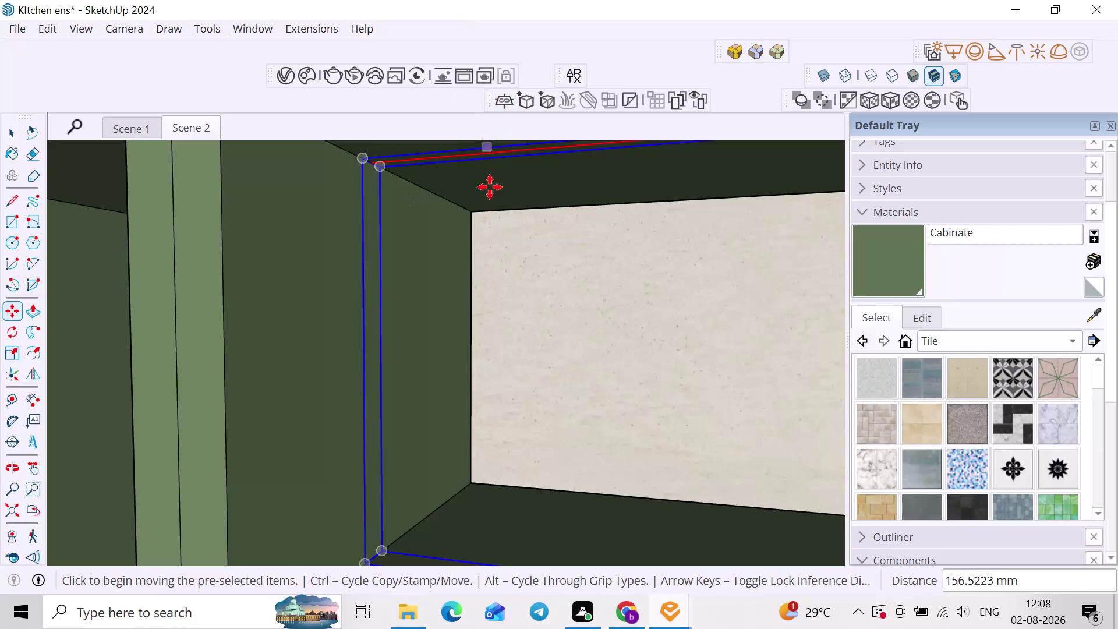
Move the rectangle light 5" along the compartment's top corner edge.
middle_drag(479, 250, 456, 236)
scroll(up, 3)
click(376, 163)
click(502, 220)
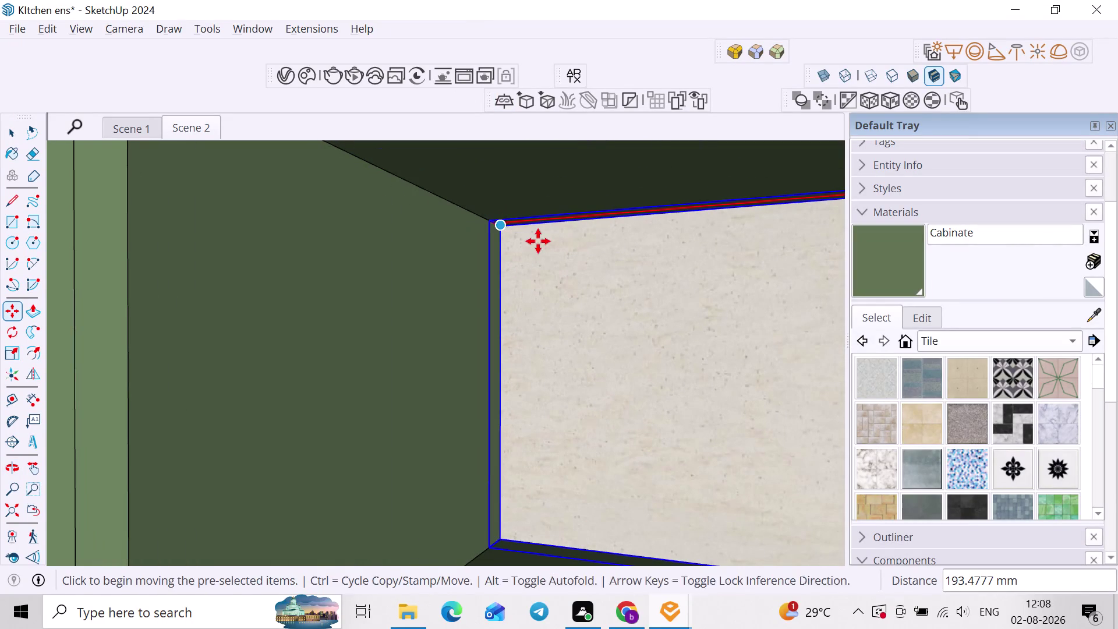
middle_drag(542, 243, 452, 175)
scroll(up, 3)
click(472, 219)
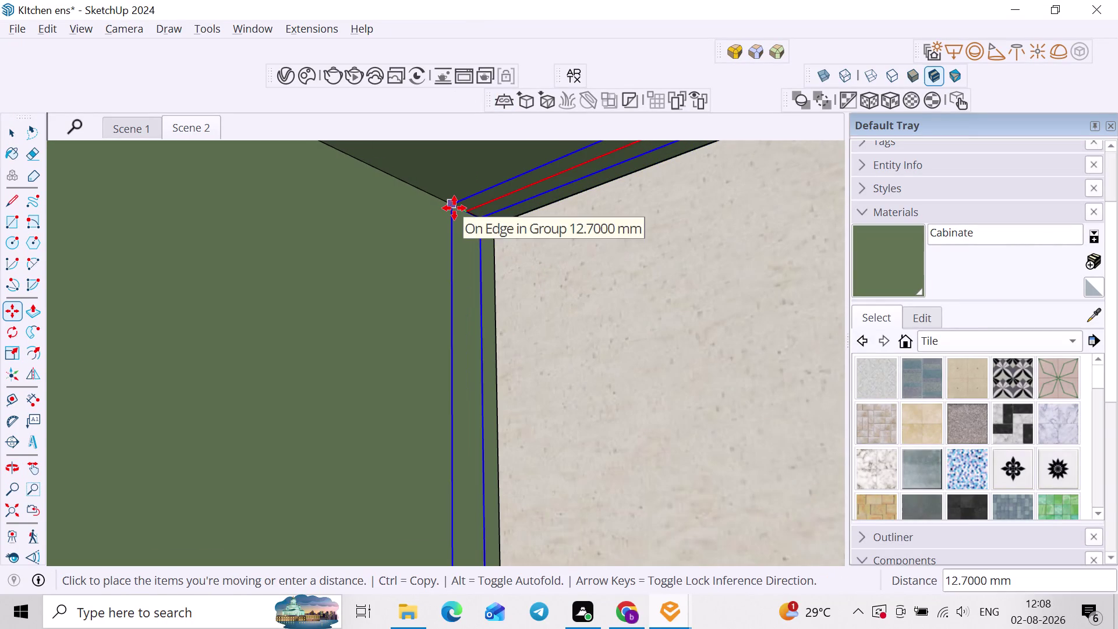
click(454, 207)
scroll(down, 3)
scroll(up, 3)
click(458, 206)
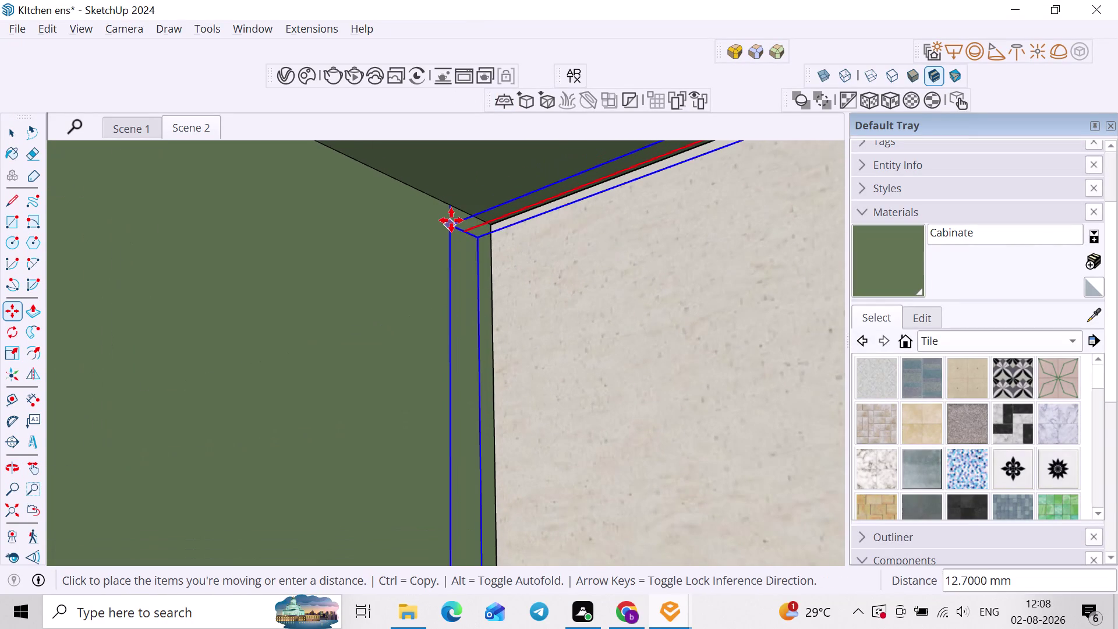
key(period)
text(5)
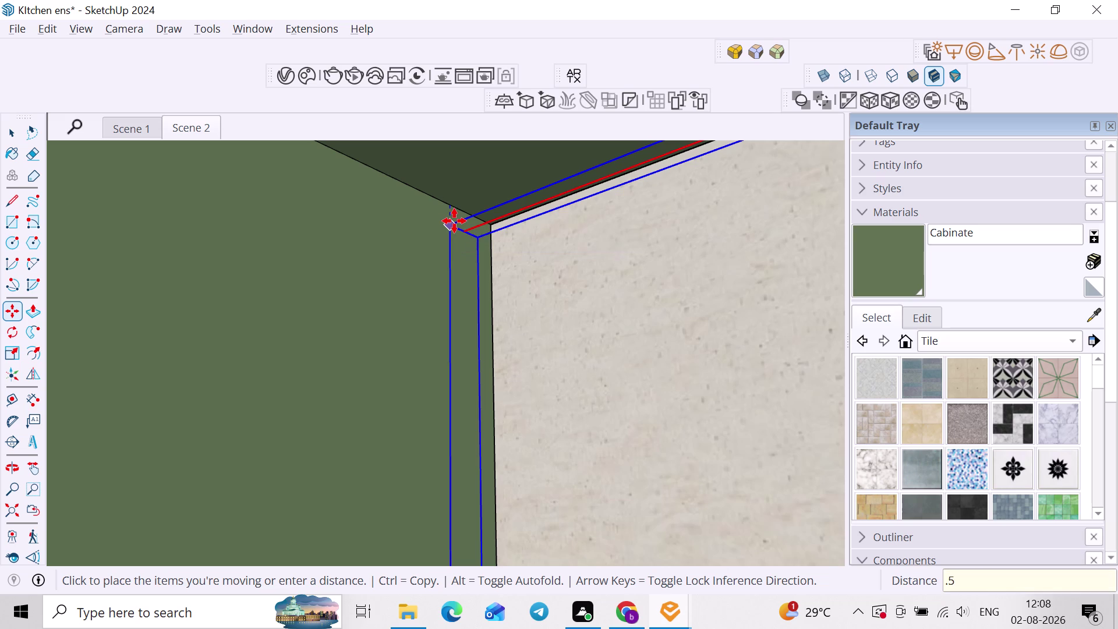
text(")
key(Return)
Reselect the light and pick a new base point to move it again.
scroll(down, 3)
key(space)
click(455, 270)
click(467, 232)
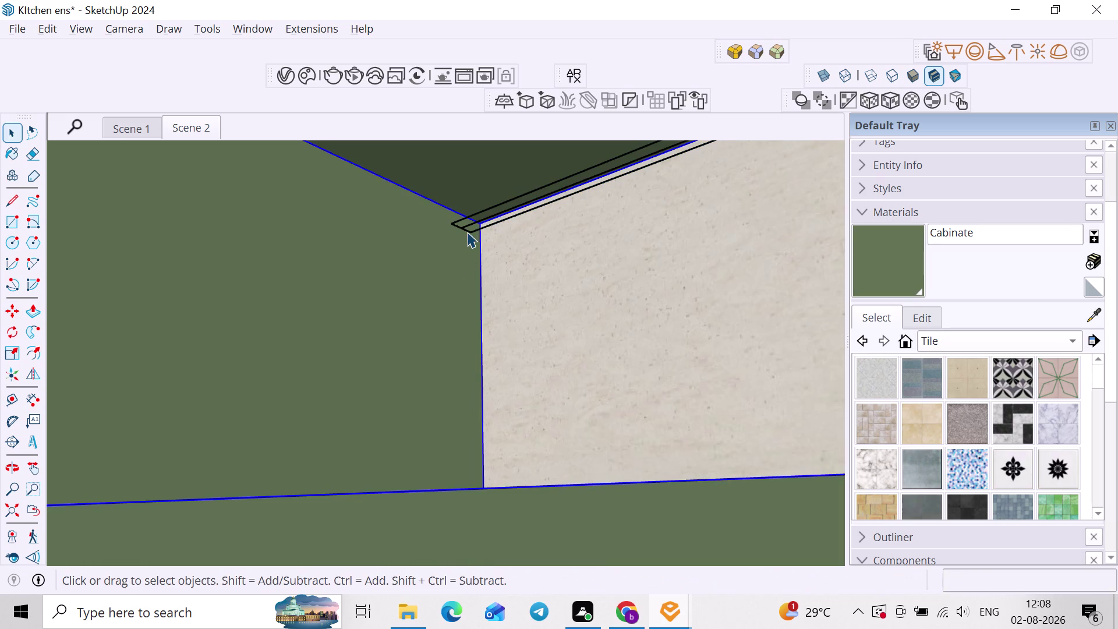
key(m)
click(455, 225)
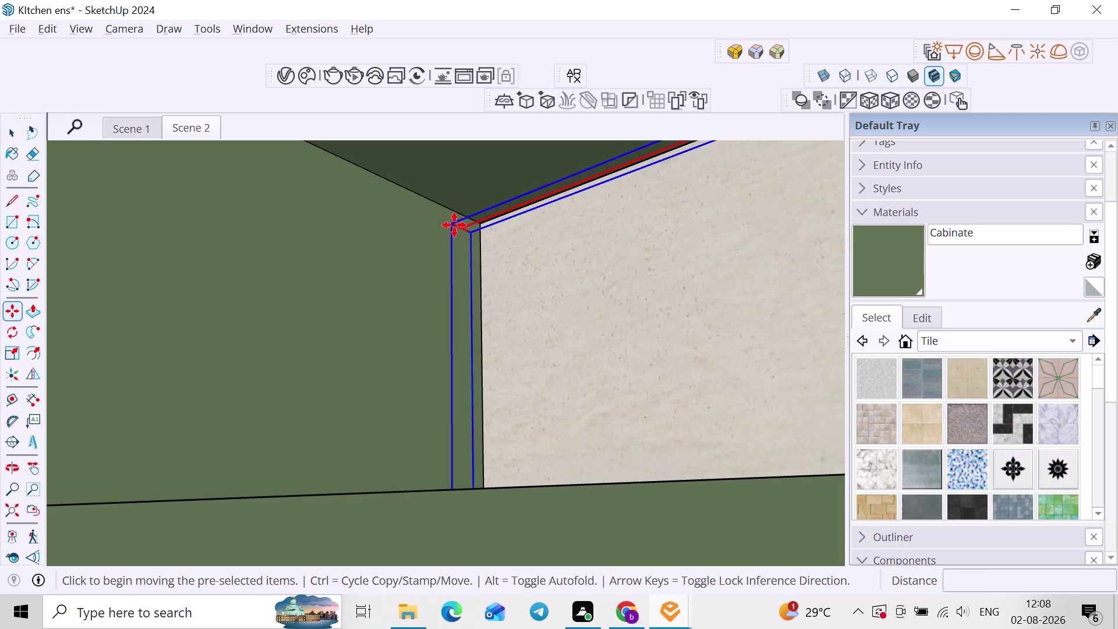
Orbit over to the right compartment and select its rectangle light.
scroll(down, 3)
middle_drag(415, 236, 569, 311)
scroll(down, 3)
middle_drag(411, 224, 457, 224)
scroll(up, 3)
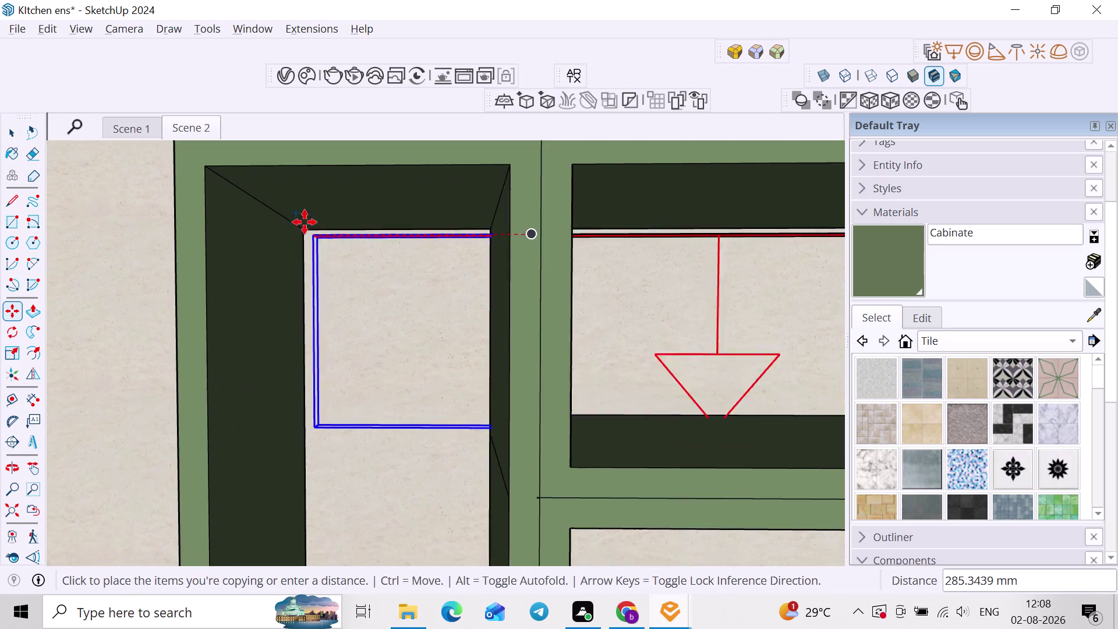
scroll(up, 3)
key(Escape)
key(grave)
key(Escape)
key(Escape)
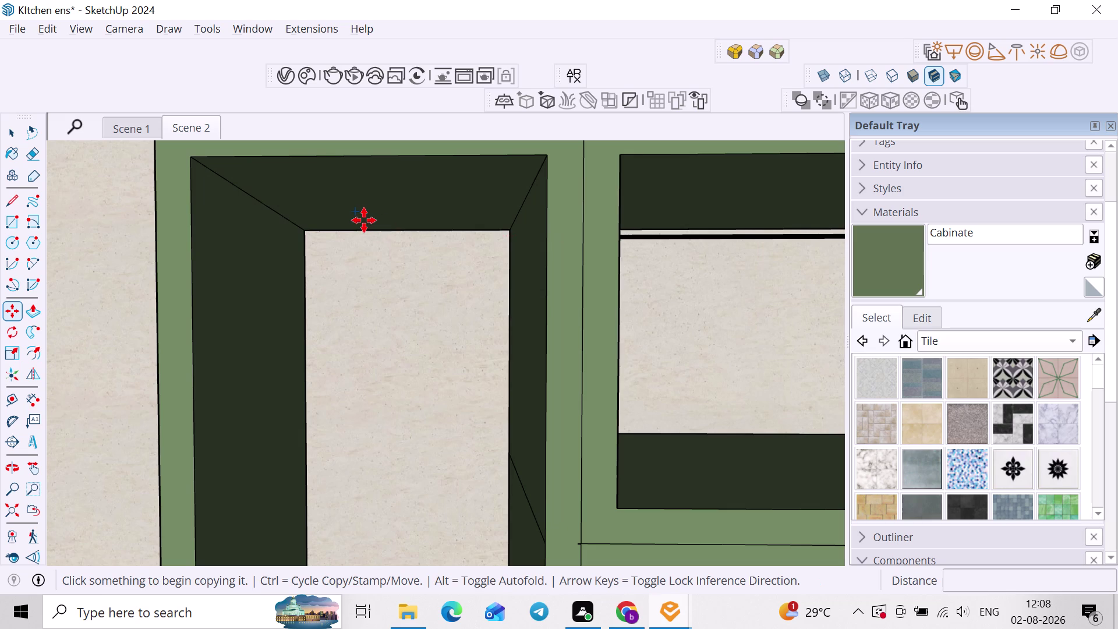
middle_drag(489, 274, 424, 284)
key(space)
click(578, 237)
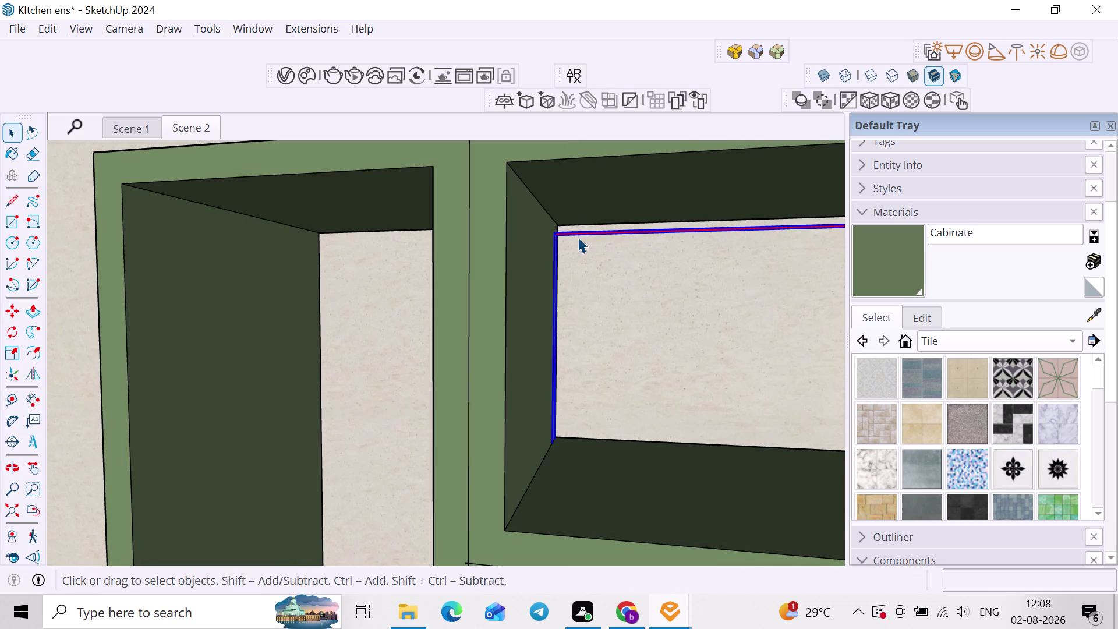
Copy the light from its corner into the left compartment's top corner.
key(m)
scroll(up, 3)
scroll(up, 3)
click(560, 222)
scroll(down, 3)
middle_drag(475, 227, 748, 322)
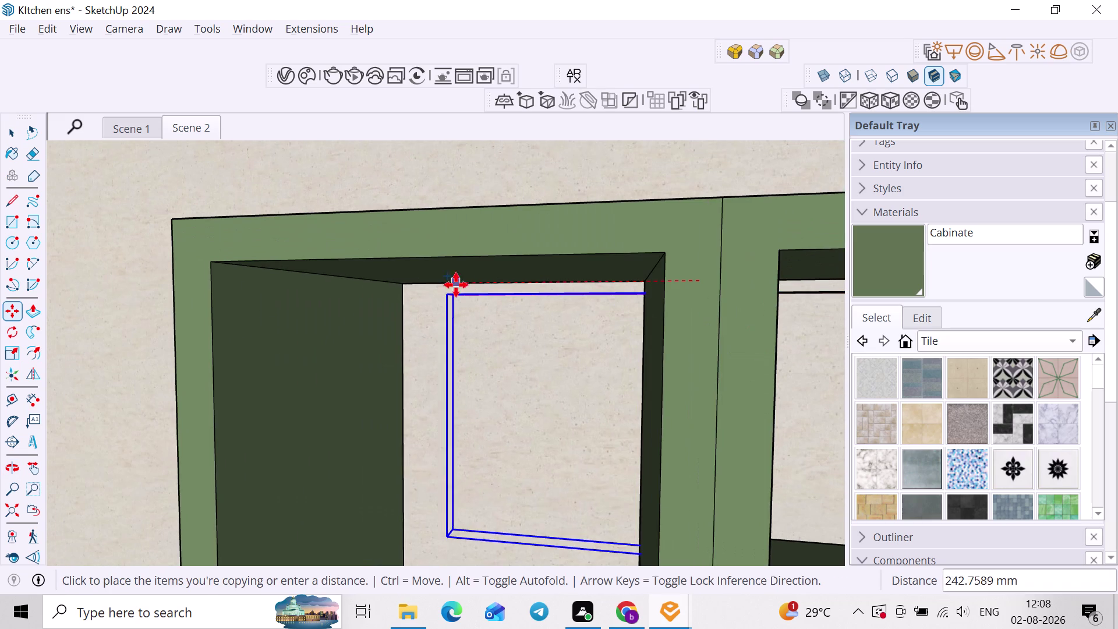
click(407, 282)
Orbit back out to view the shelf's upper compartments.
scroll(down, 3)
middle_drag(516, 334, 591, 335)
scroll(down, 3)
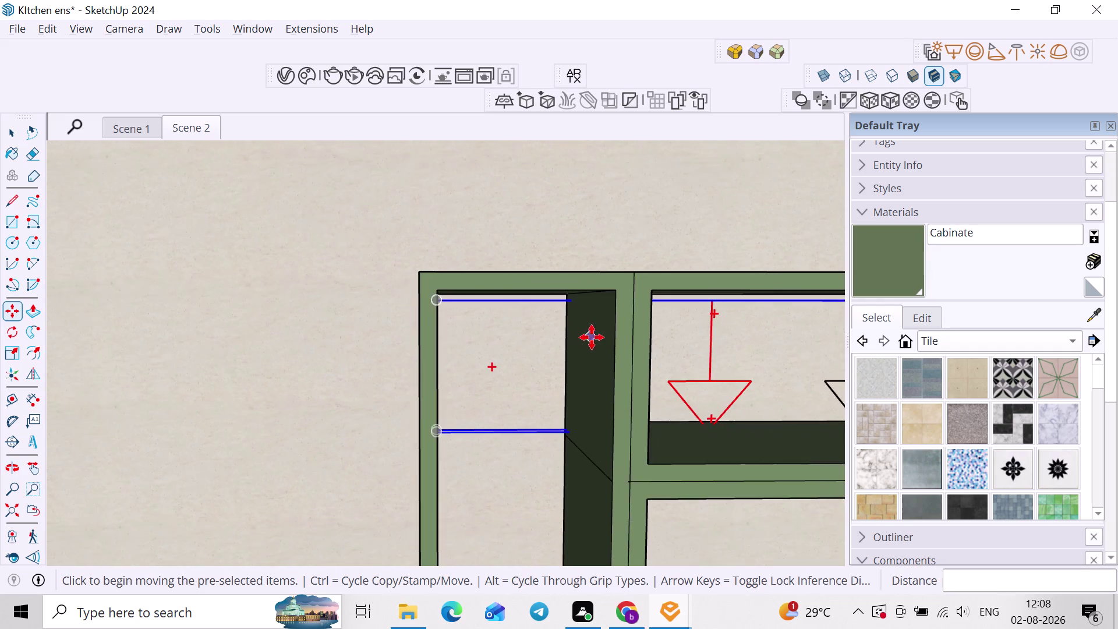
middle_drag(592, 337, 529, 340)
key(k)
scroll(down, 3)
middle_drag(650, 345, 493, 342)
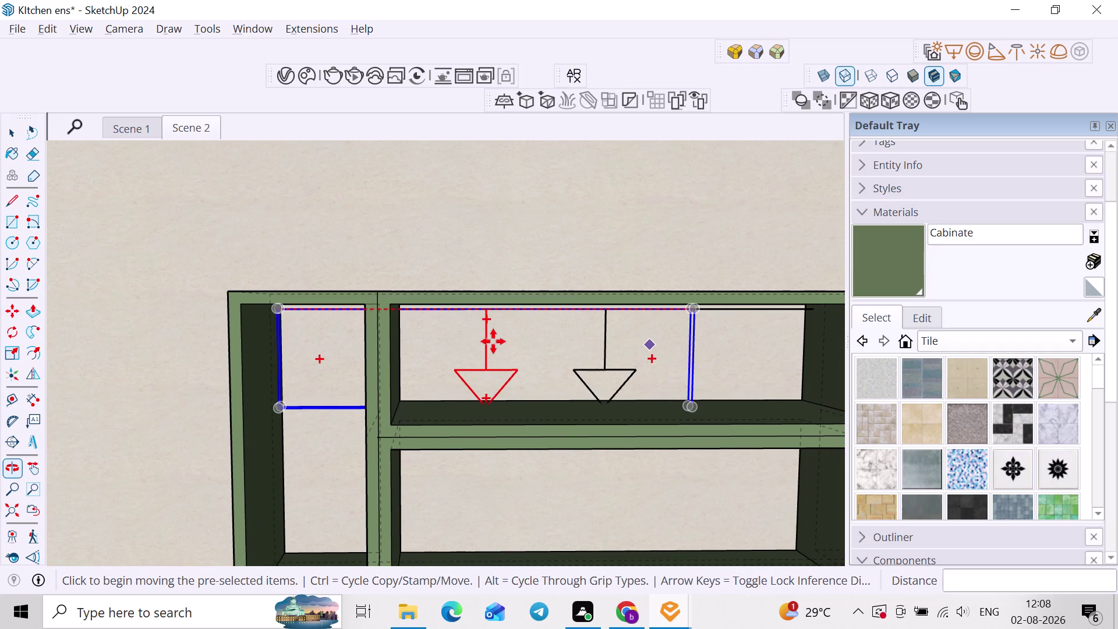
Scale the copied light by dragging a side grip to narrow it.
key(s)
scroll(up, 3)
scroll(up, 3)
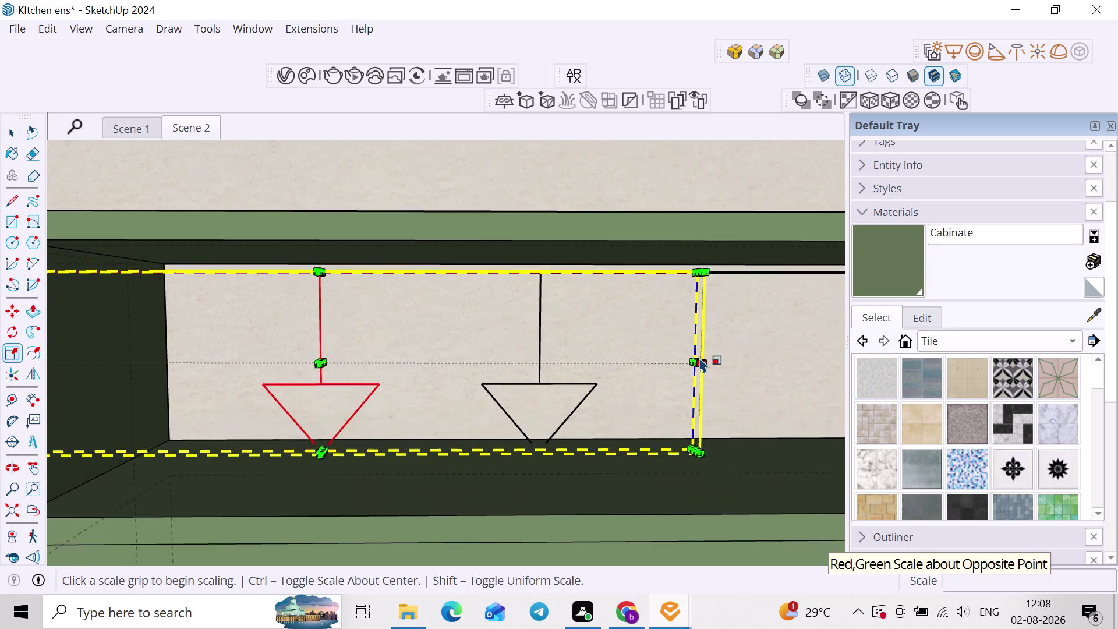
scroll(up, 3)
scroll(up, 3)
middle_drag(695, 365, 655, 386)
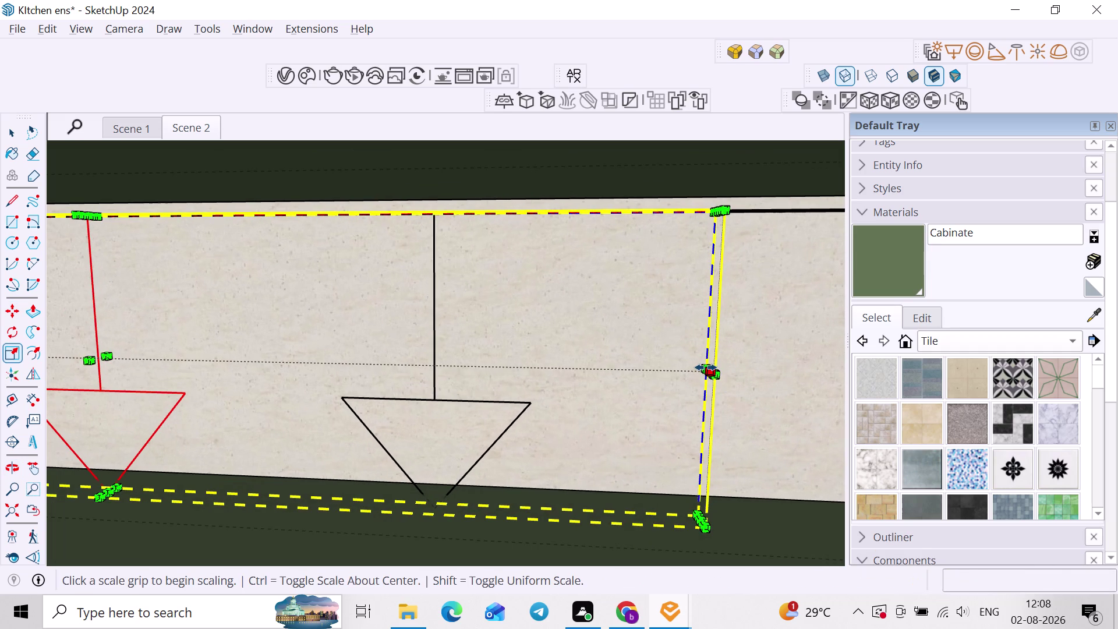
click(707, 367)
scroll(down, 3)
middle_drag(440, 356, 795, 377)
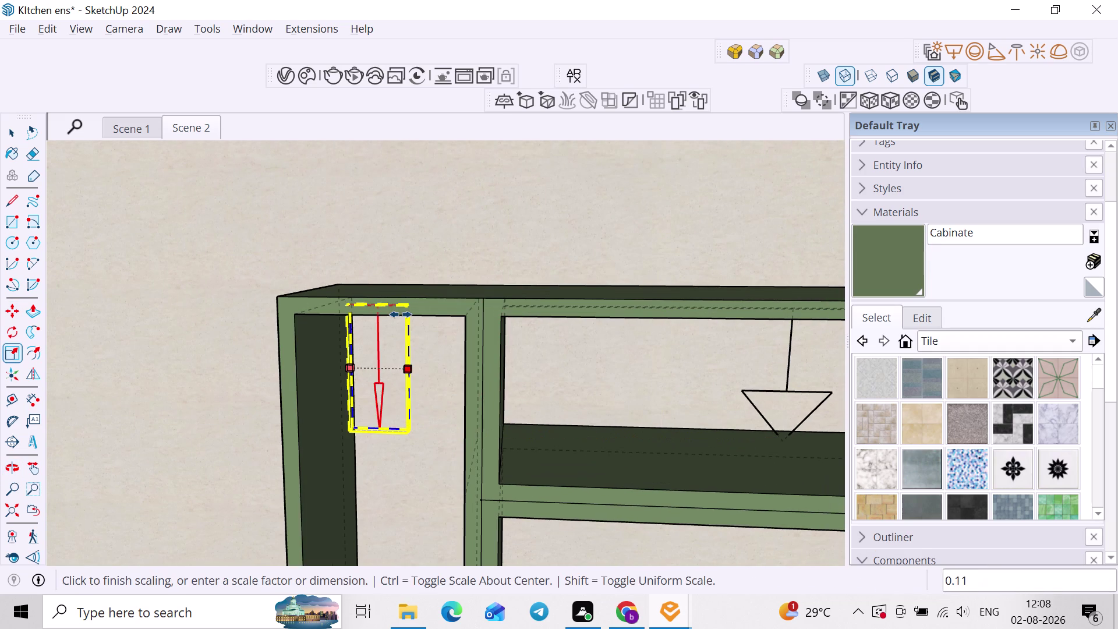
middle_drag(464, 308, 503, 319)
scroll(down, 3)
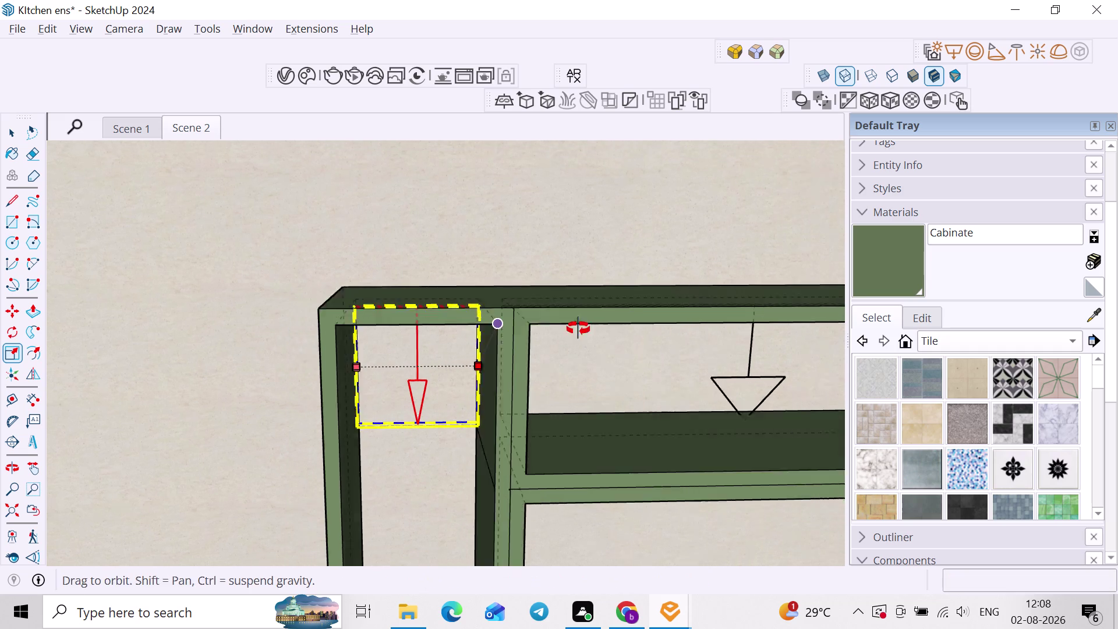
middle_drag(503, 319, 676, 326)
scroll(up, 3)
click(591, 343)
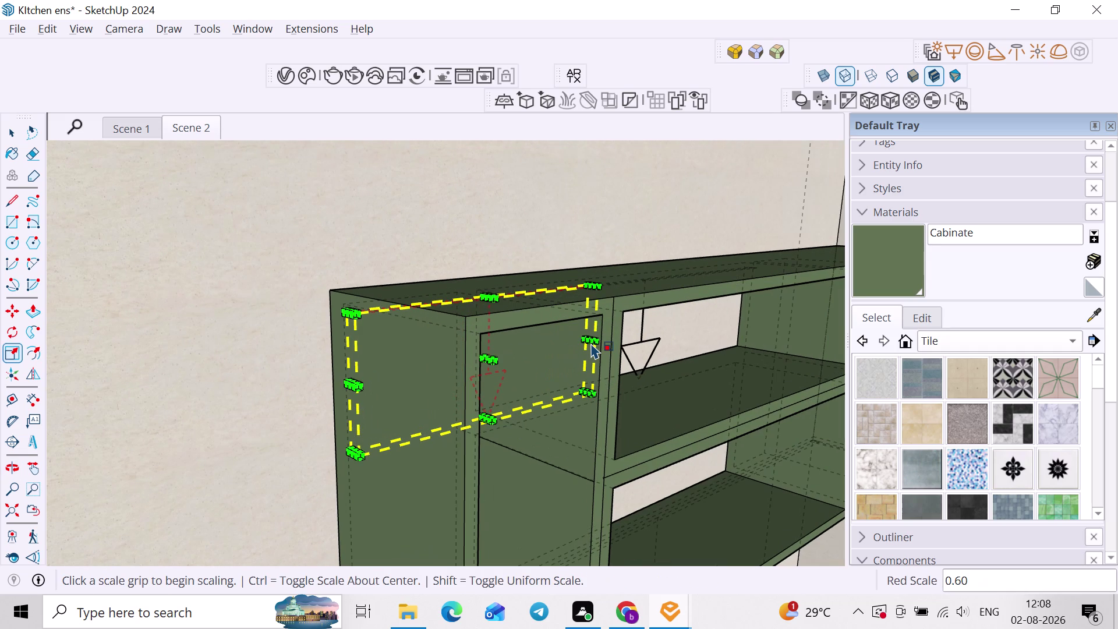
key(k)
Reframe the shelf front-on and drag another grip of the light.
scroll(down, 3)
middle_drag(509, 322, 315, 268)
middle_drag(518, 344, 521, 345)
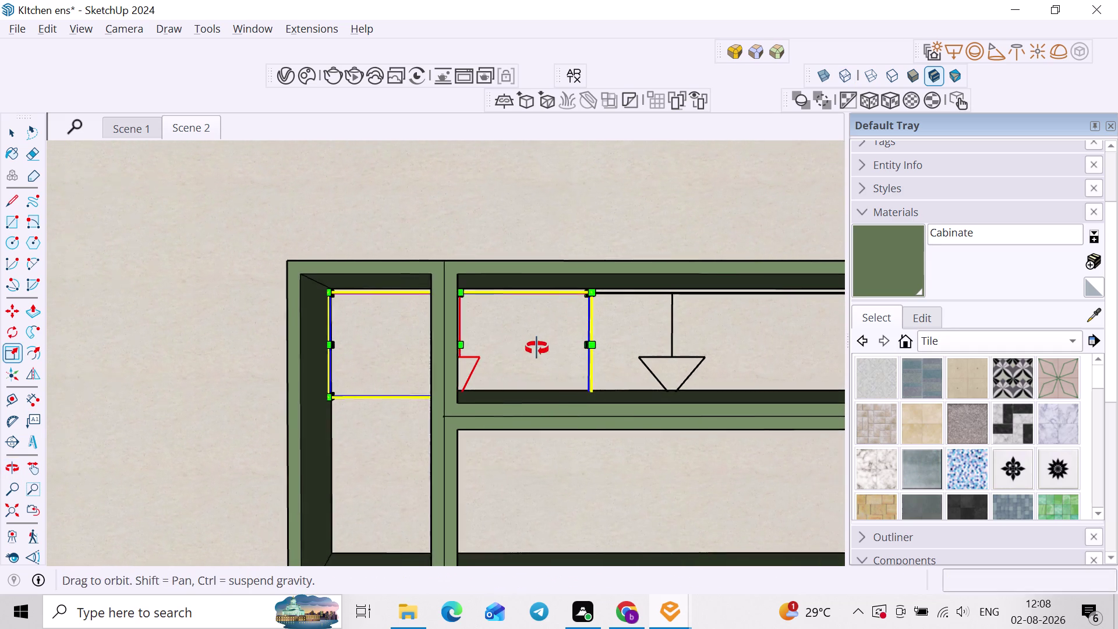
middle_drag(522, 345, 541, 349)
middle_click(510, 350)
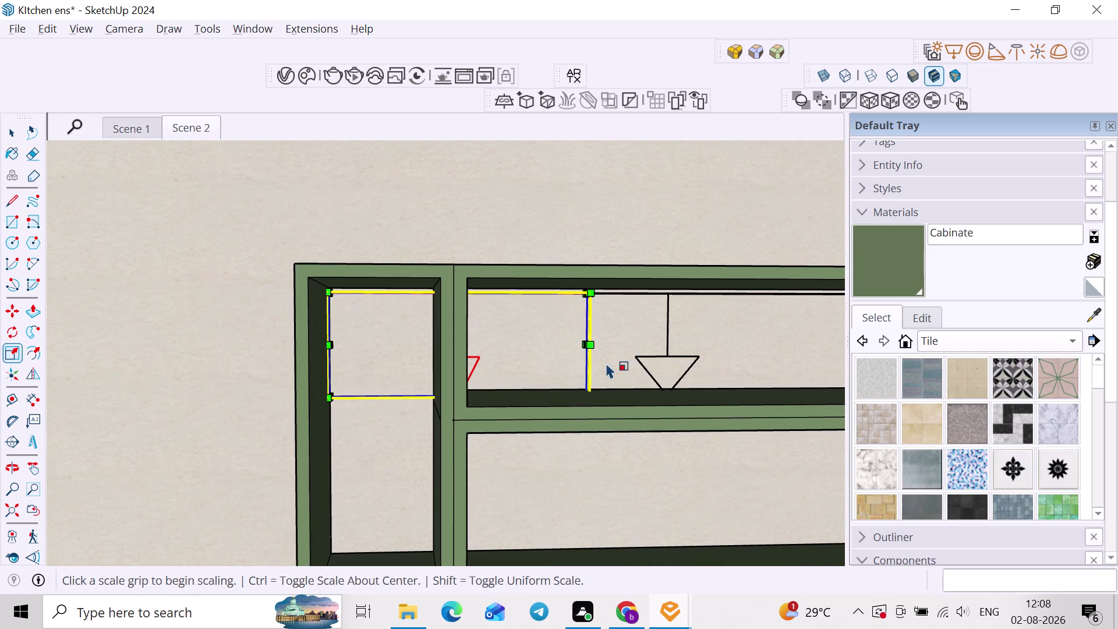
middle_drag(604, 365, 634, 384)
scroll(up, 3)
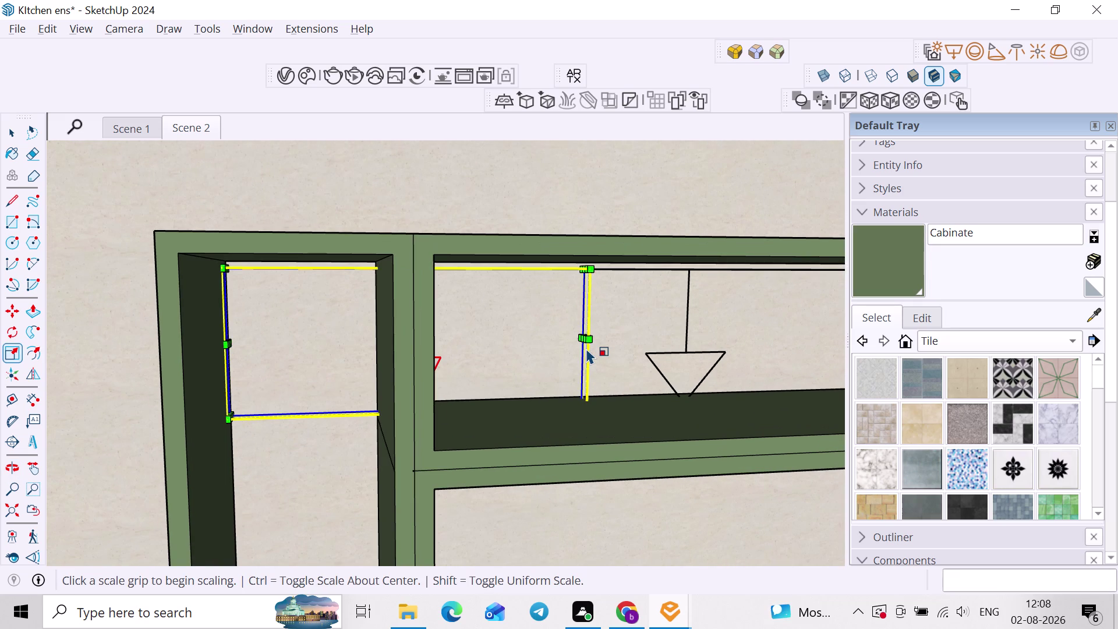
key(k)
scroll(up, 3)
middle_drag(590, 344, 588, 365)
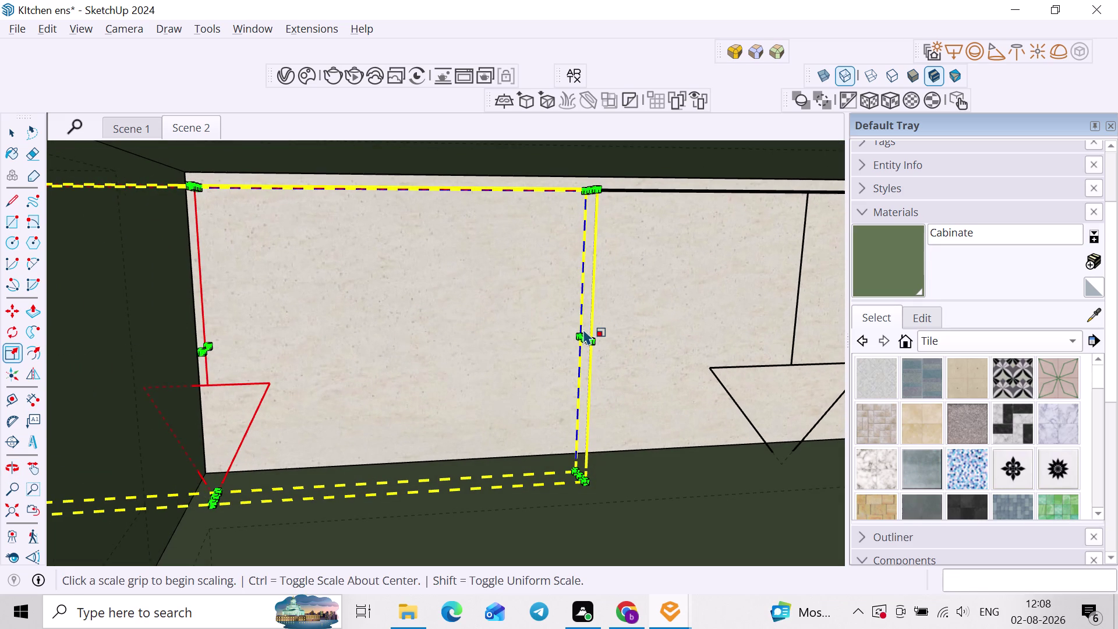
scroll(up, 3)
click(588, 333)
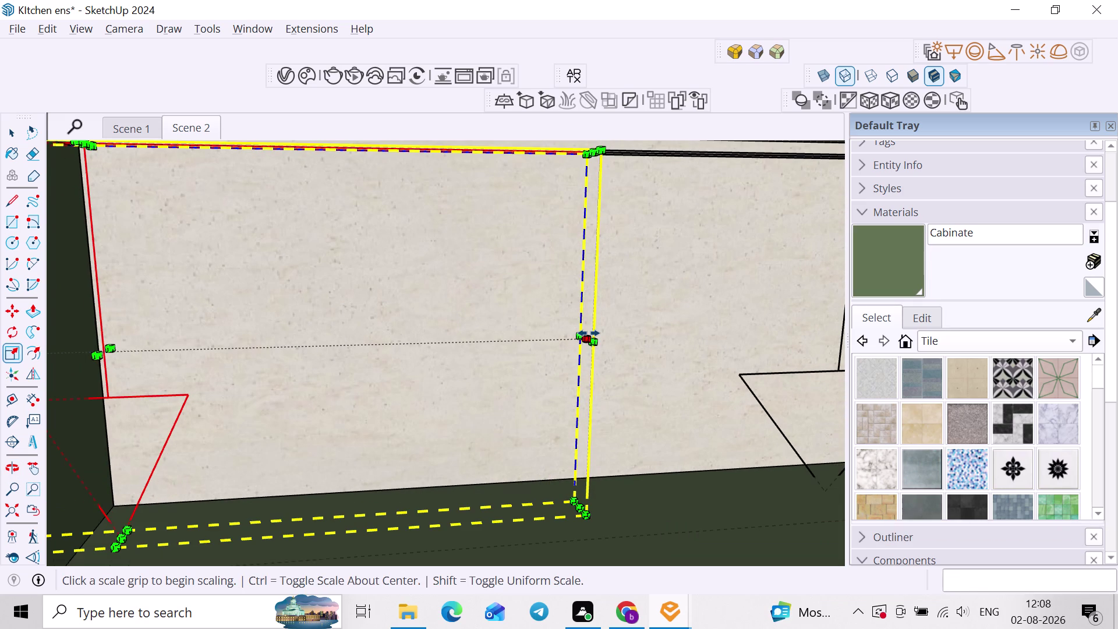
key(k)
Orbit into the left compartment and finish shrinking the light to fit its opening.
scroll(down, 3)
middle_drag(424, 336, 825, 363)
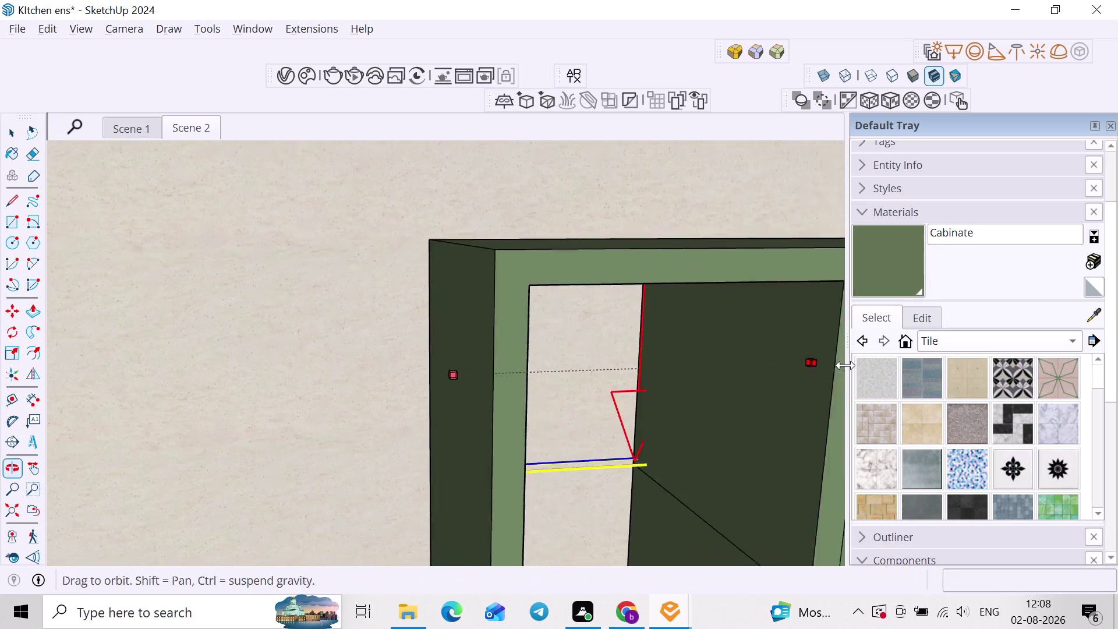
middle_drag(825, 363, 845, 365)
middle_drag(792, 370, 748, 356)
middle_drag(753, 345, 772, 319)
click(755, 293)
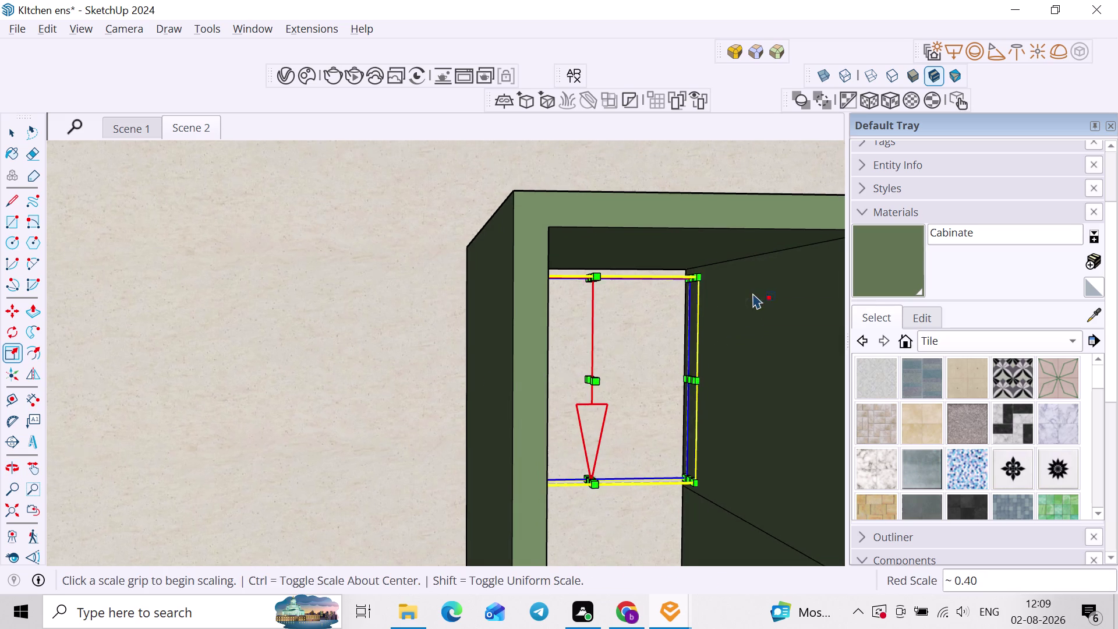
scroll(down, 3)
middle_drag(703, 351, 611, 360)
scroll(down, 3)
middle_drag(666, 383, 523, 329)
scroll(up, 3)
scroll(down, 3)
key(space)
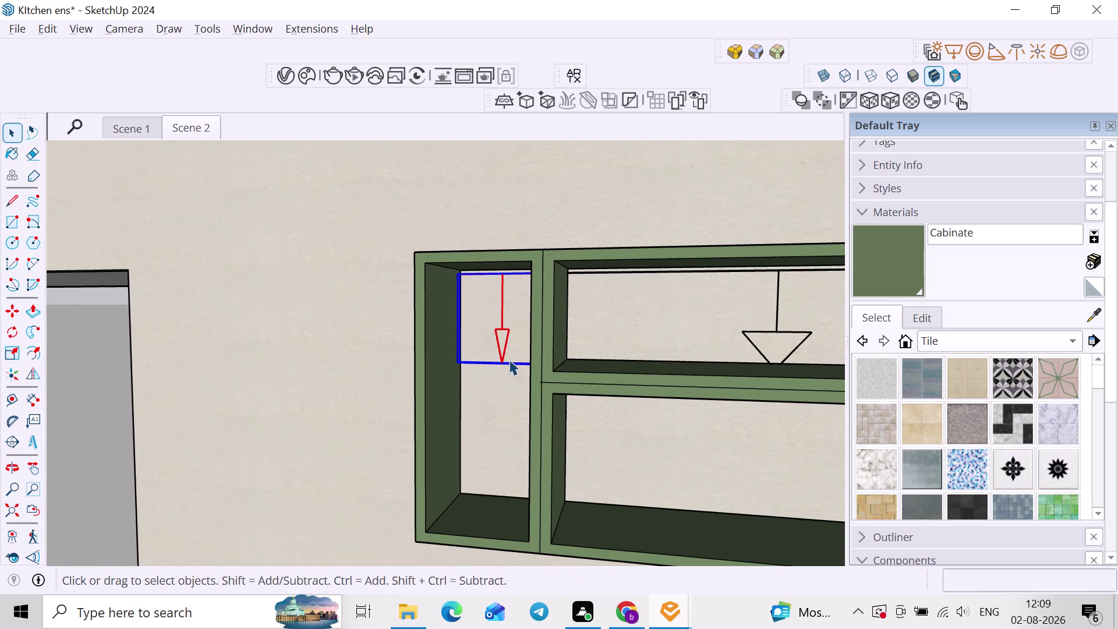
Start moving the left compartment's light, then cancel the misplaced copy.
click(509, 359)
middle_drag(519, 363, 542, 355)
click(505, 330)
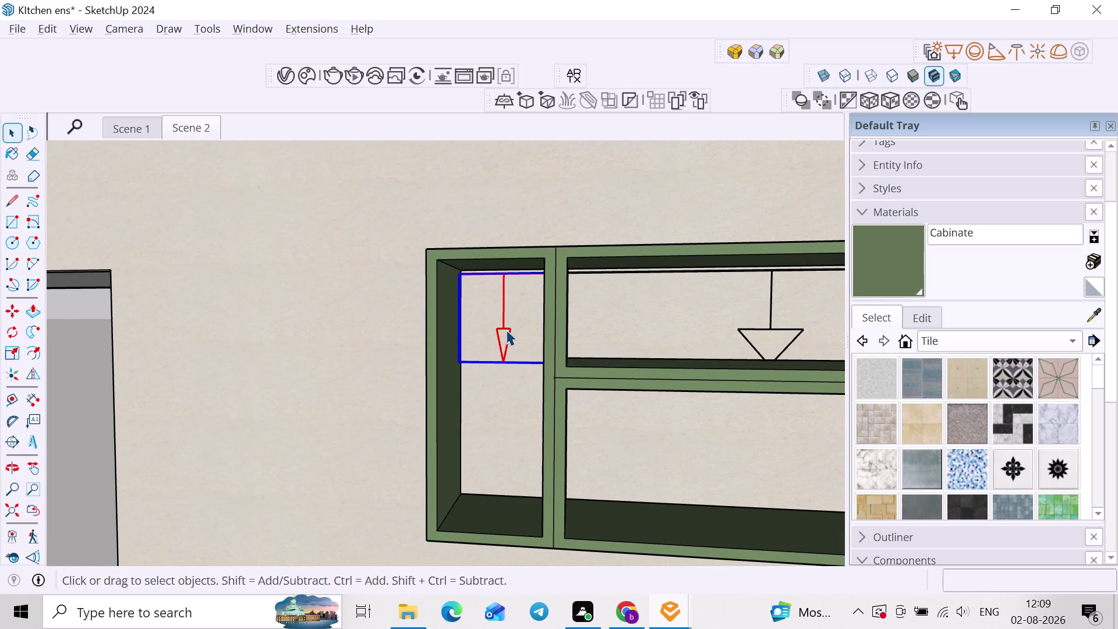
key(m)
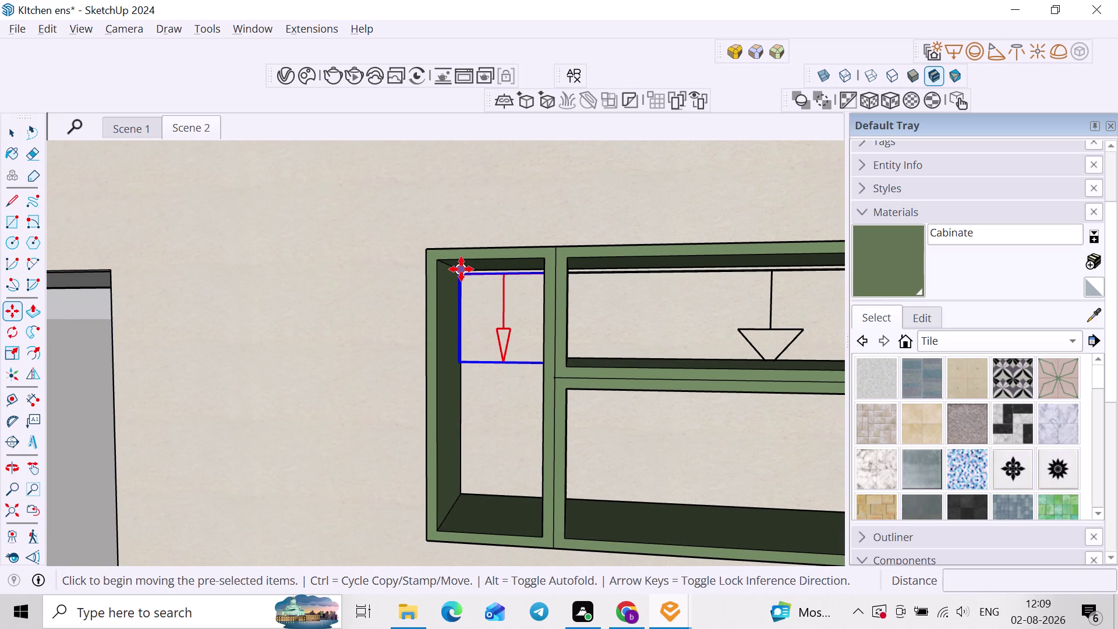
click(445, 262)
middle_drag(533, 333, 520, 289)
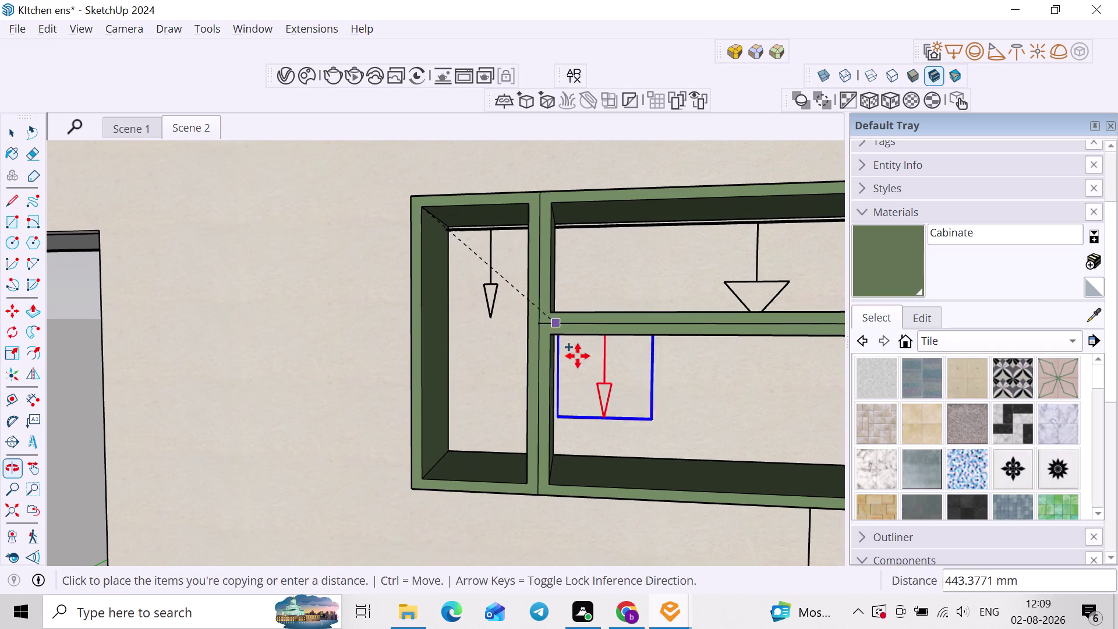
key(space)
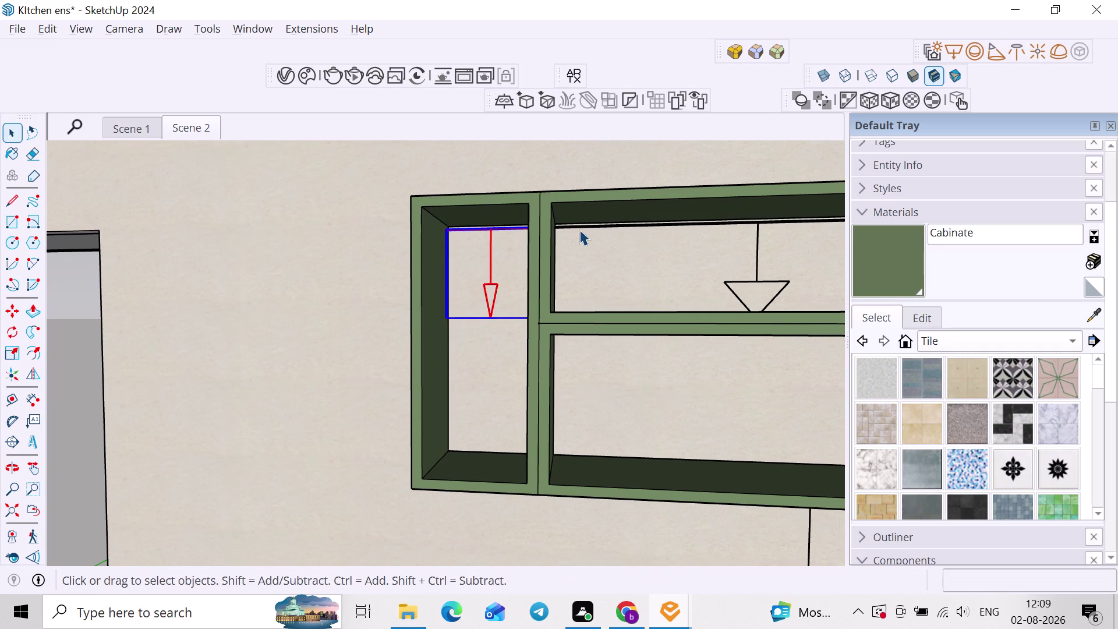
Copy the upper middle light into the lower middle compartment.
click(581, 228)
key(m)
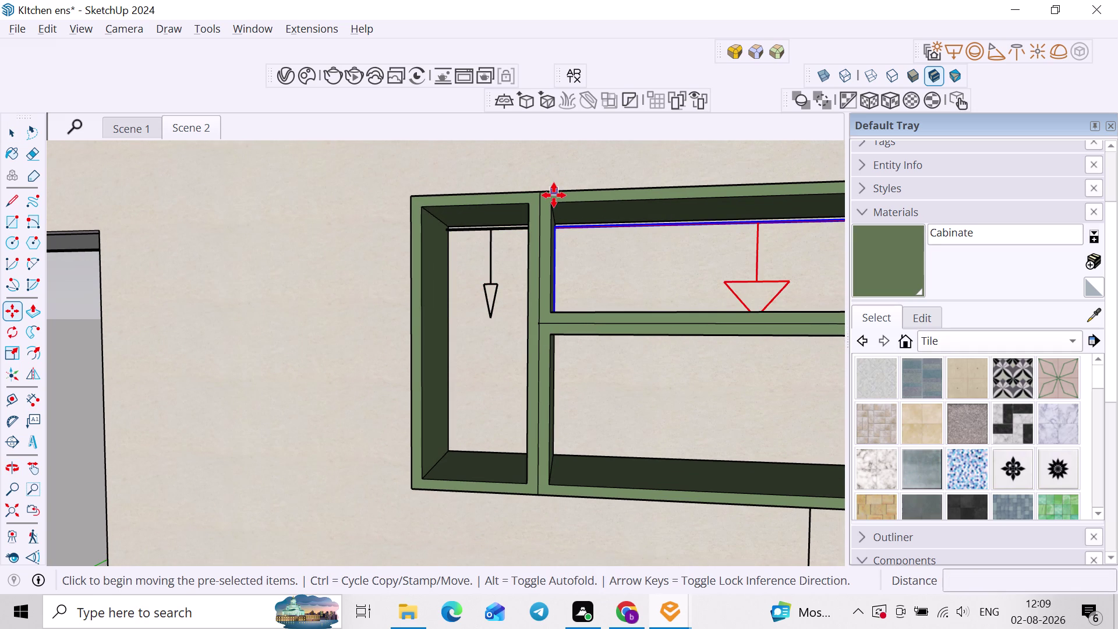
click(554, 203)
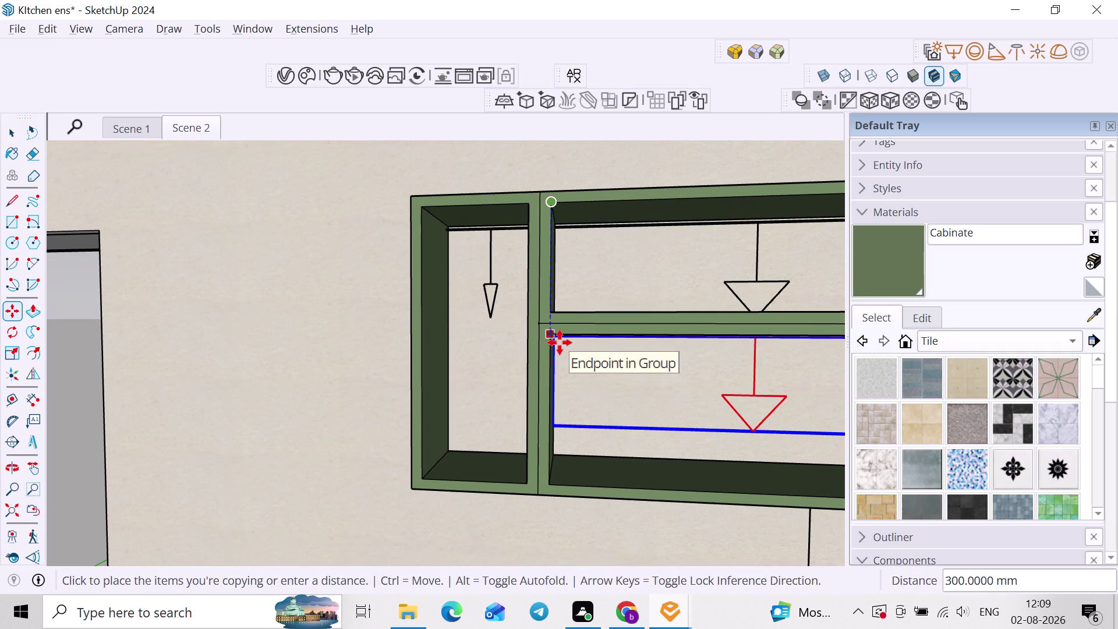
click(560, 343)
scroll(down, 3)
middle_drag(634, 345, 499, 335)
middle_drag(507, 340, 538, 341)
key(space)
scroll(up, 3)
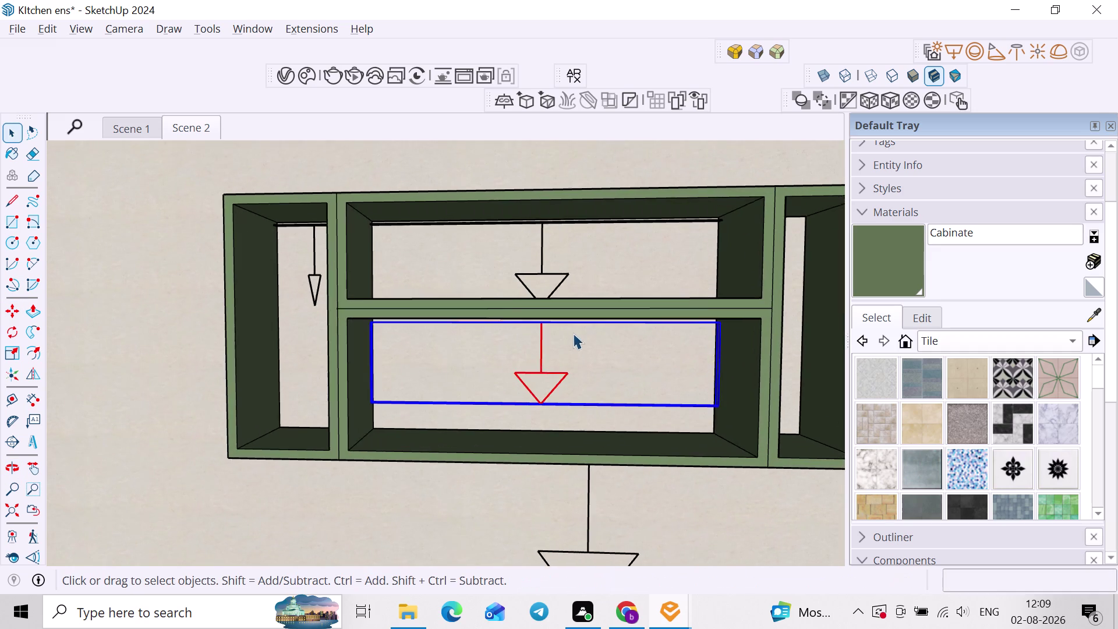
scroll(down, 3)
Copy the left compartment's light into the right compartment.
click(373, 250)
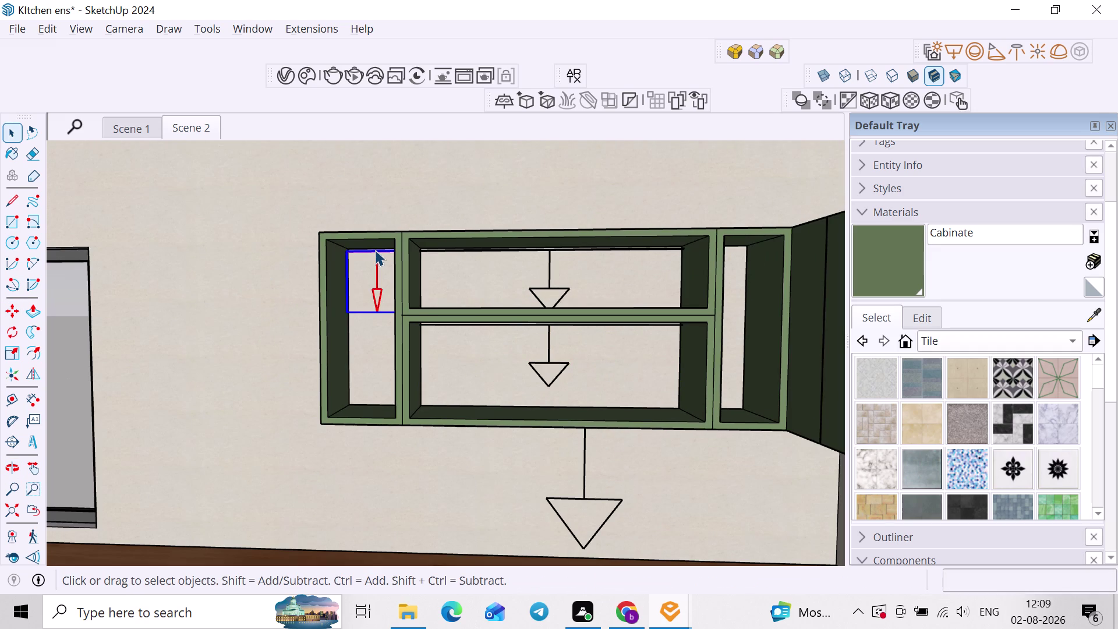
key(m)
click(324, 237)
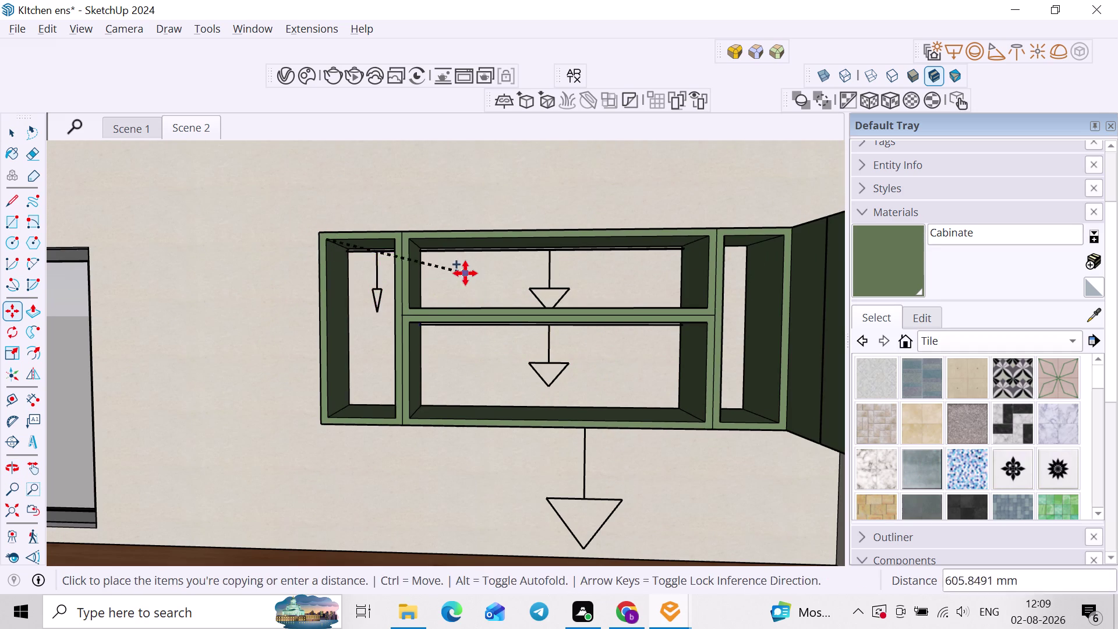
middle_drag(465, 273, 367, 276)
scroll(up, 3)
scroll(up, 3)
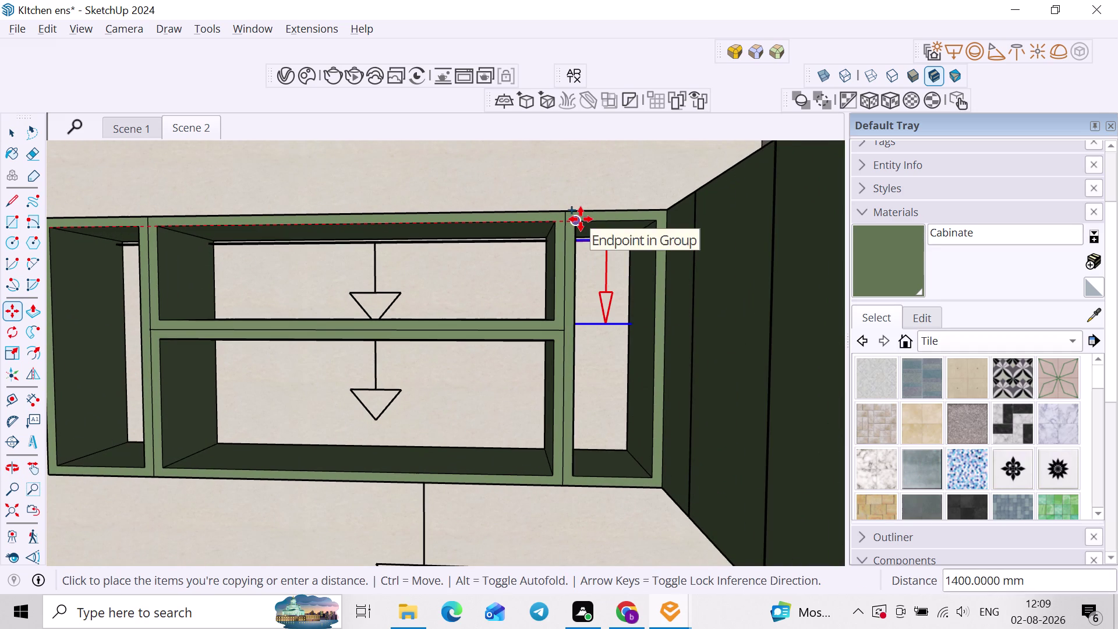
click(580, 219)
scroll(down, 3)
key(space)
scroll(down, 3)
middle_drag(623, 379, 685, 387)
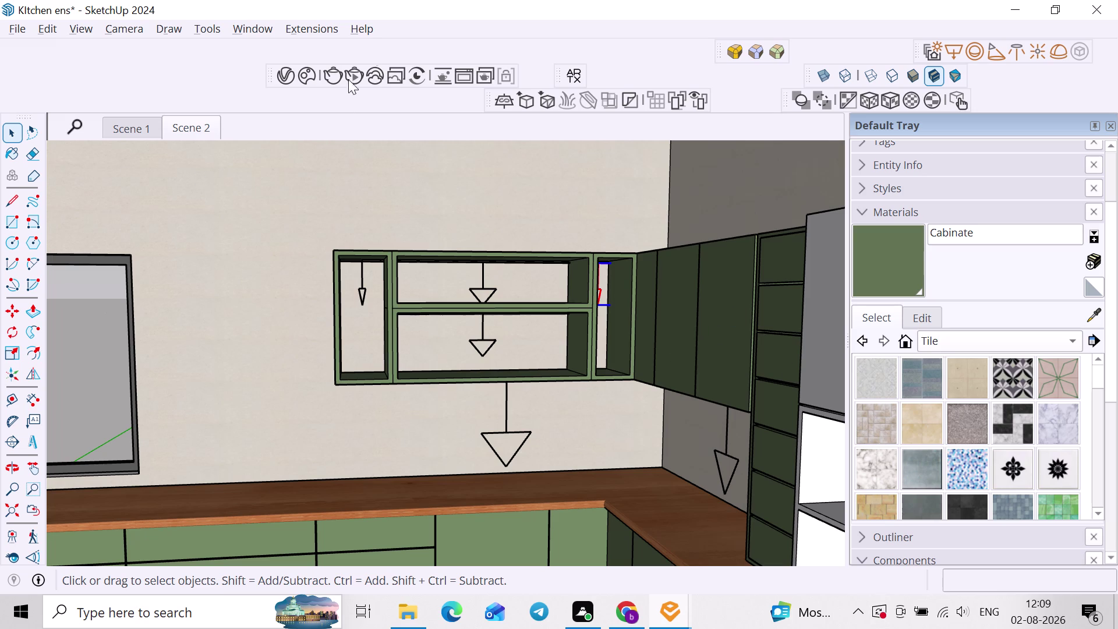
Run a V-Ray test render of the lit compartments, then stop and close it.
click(361, 74)
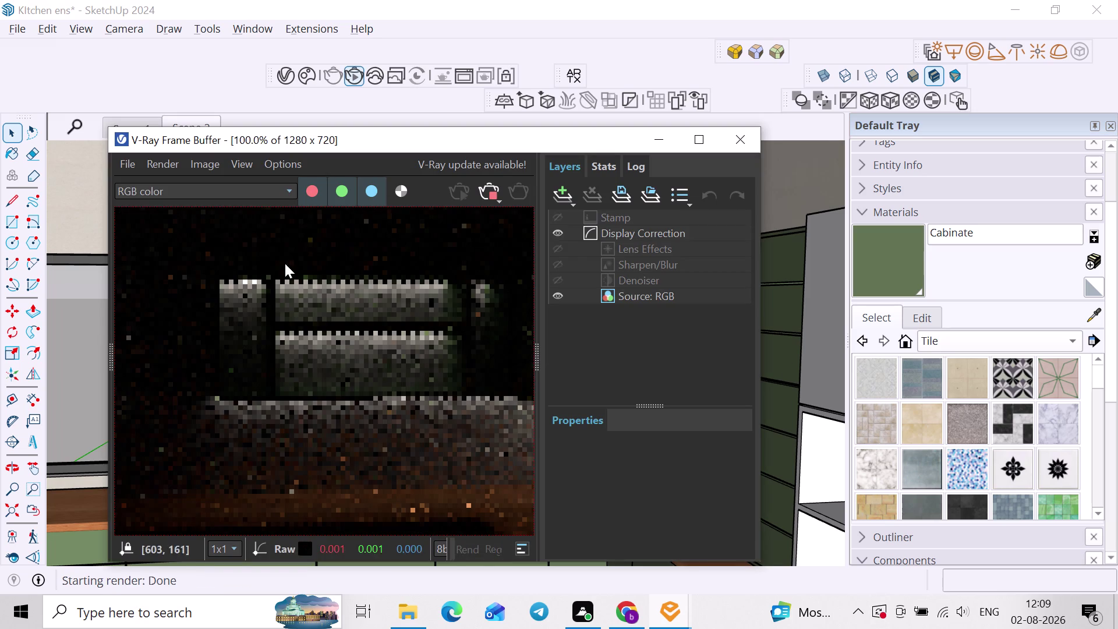
scroll(down, 3)
scroll(up, 3)
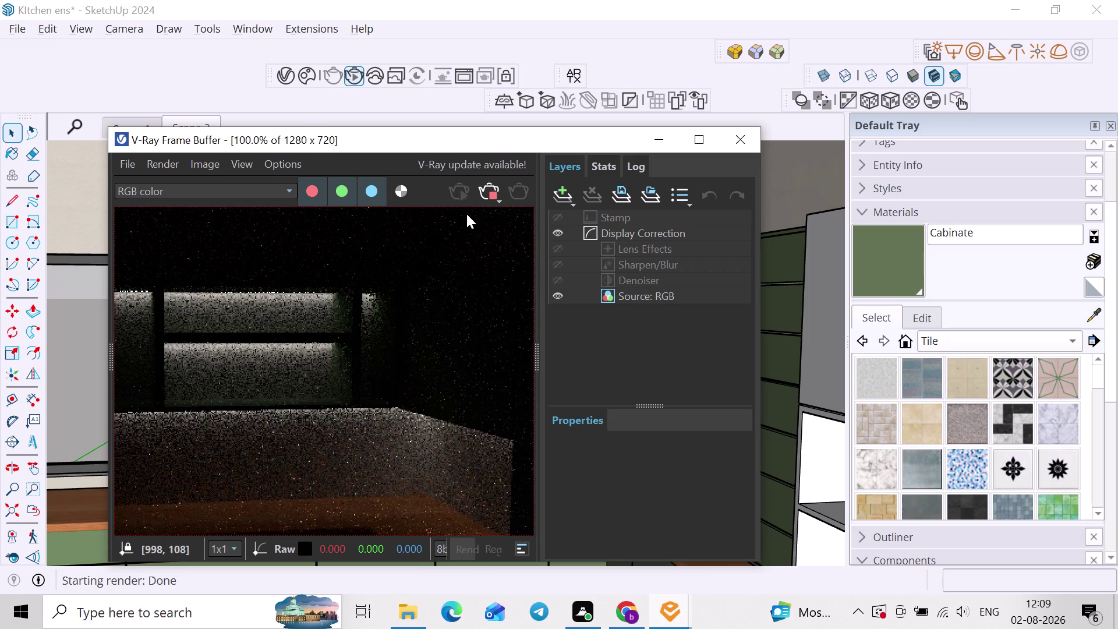
click(484, 196)
click(736, 143)
scroll(down, 3)
Orbit and zoom out to view the whole kitchen.
middle_drag(427, 363, 317, 357)
click(604, 329)
middle_drag(540, 362, 743, 375)
middle_drag(526, 398, 568, 345)
scroll(up, 3)
scroll(down, 3)
middle_drag(579, 379, 607, 373)
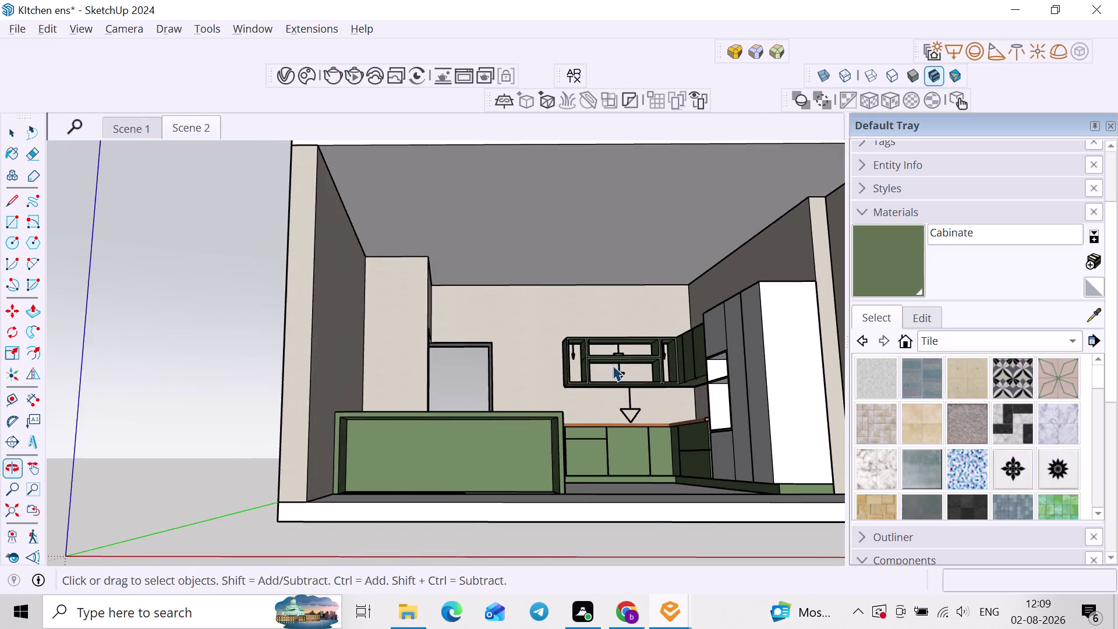
scroll(down, 3)
middle_drag(635, 320, 570, 340)
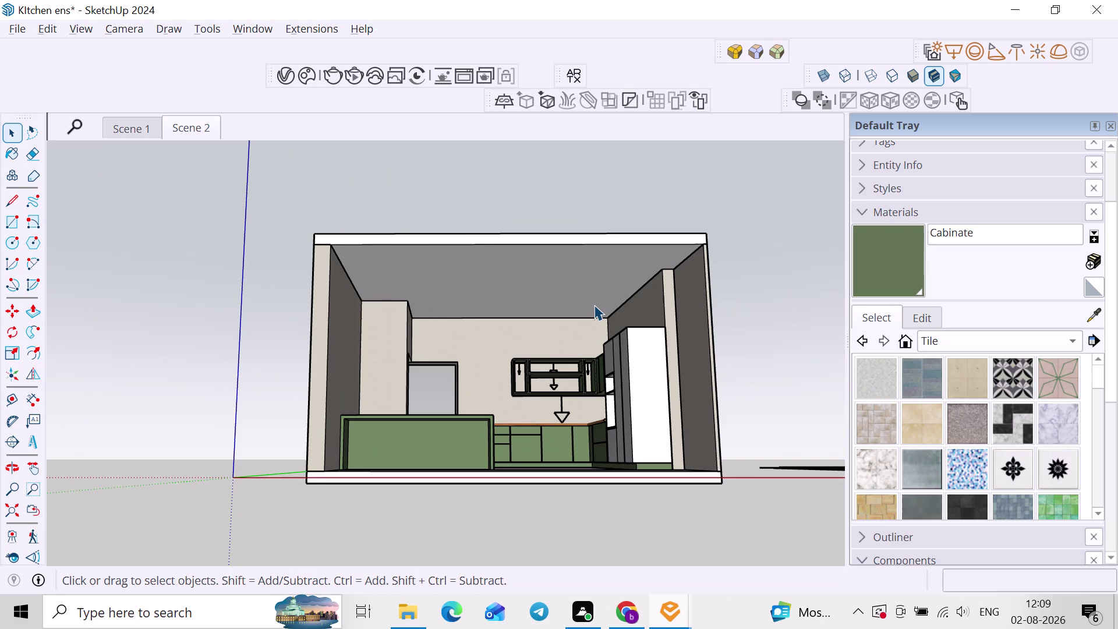
key(alt+Tab)
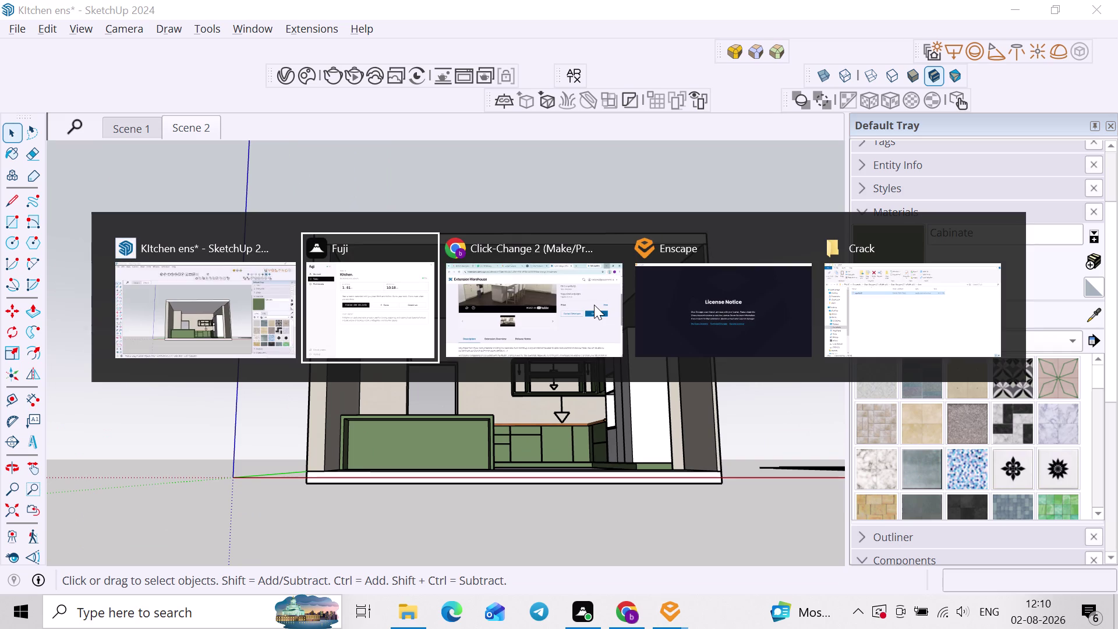